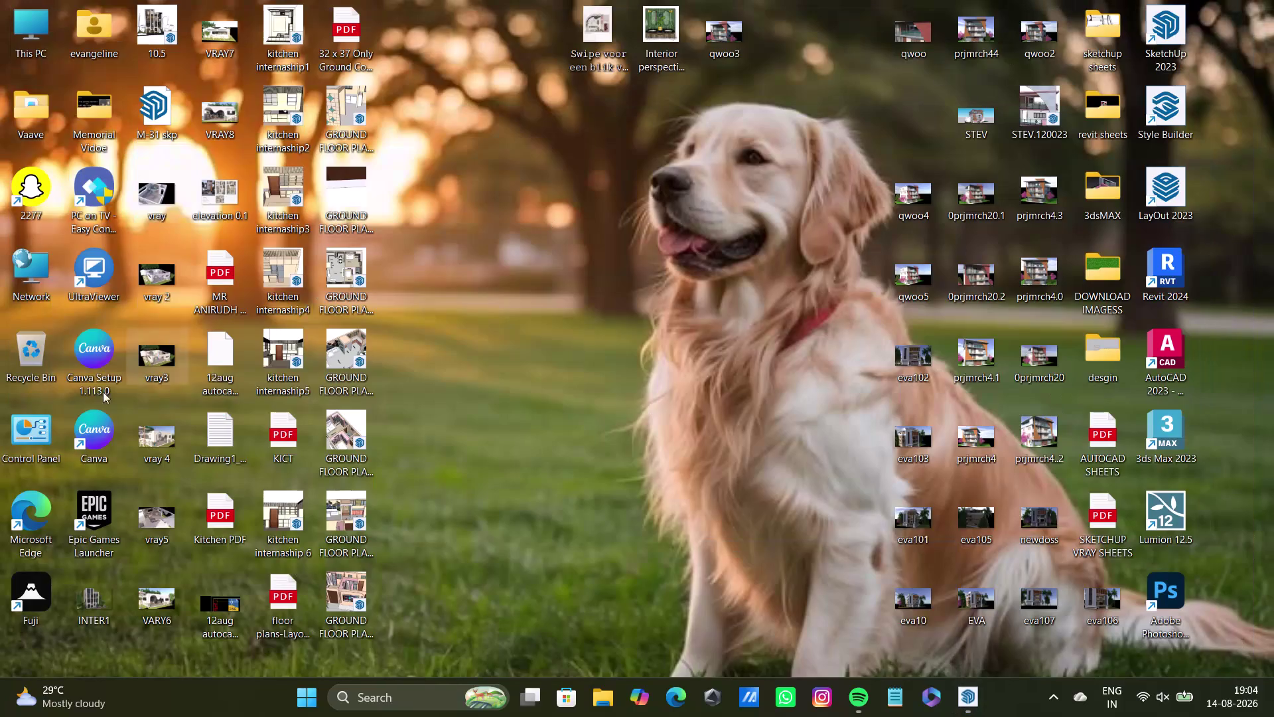
Launch Fuji from its shortcut in the bottom-left corner of the desktop.
double_click(26, 614)
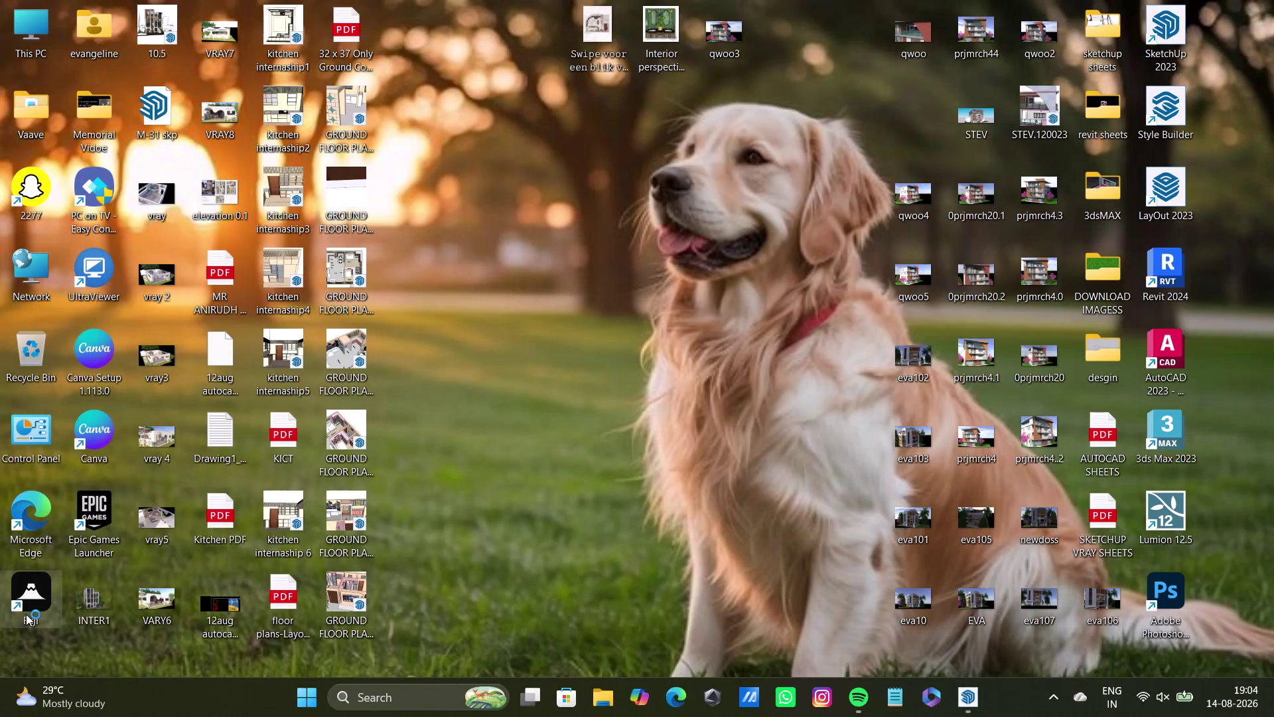